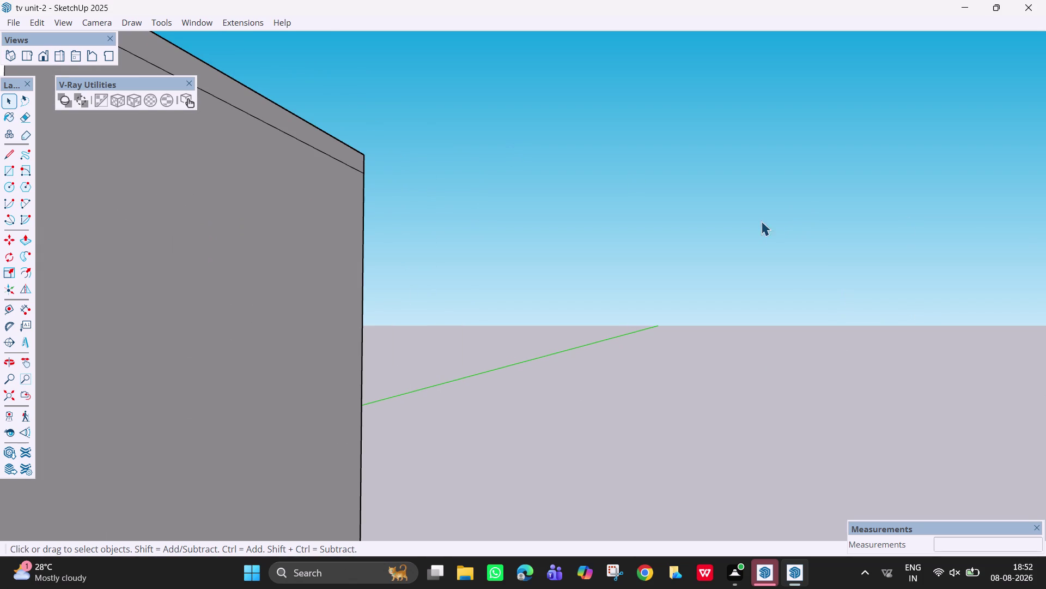
scroll(up, 3)
scroll(down, 3)
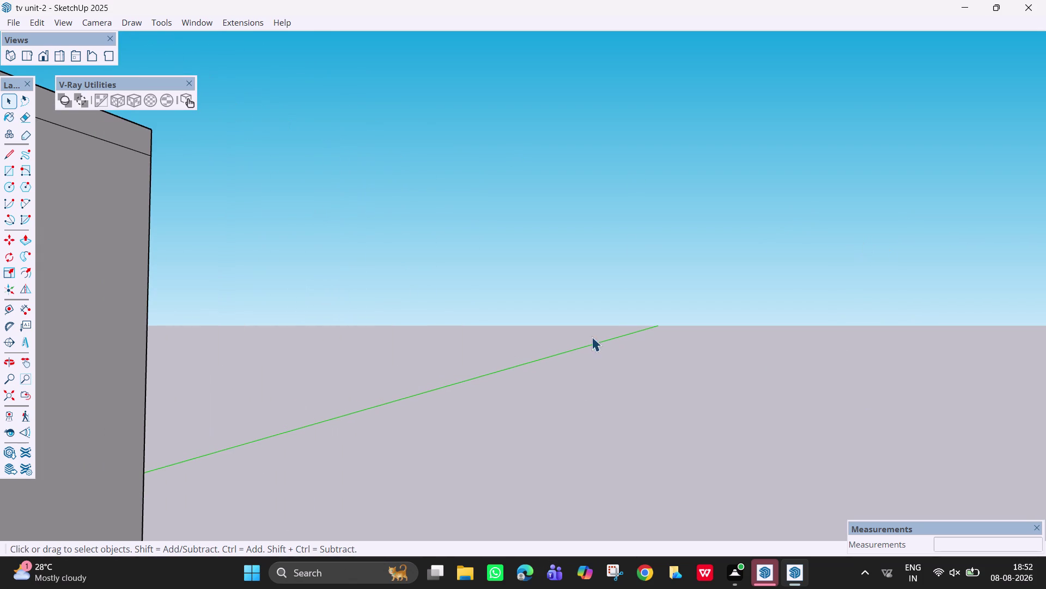
scroll(down, 3)
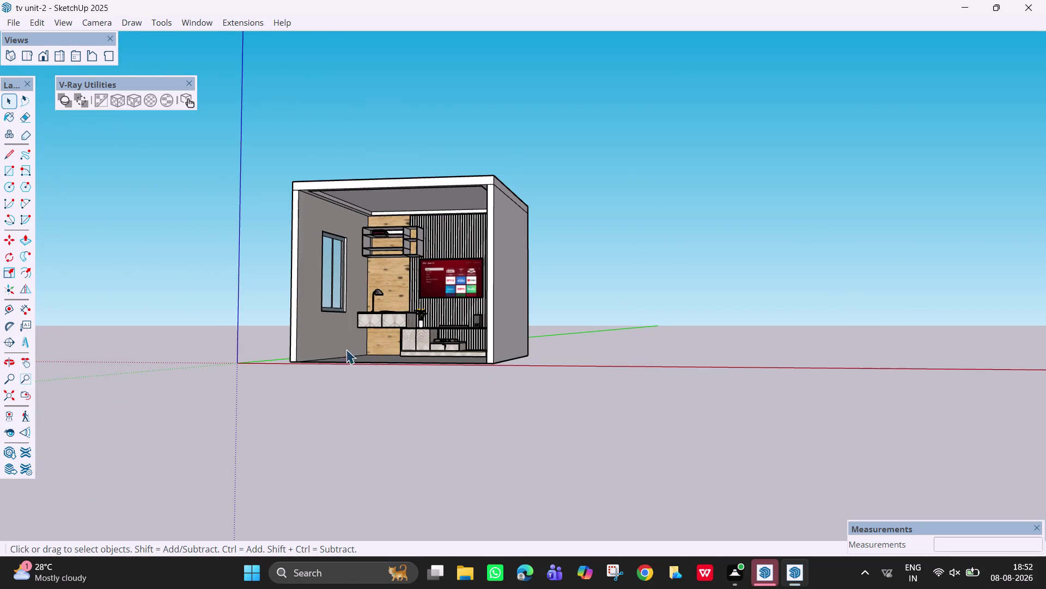
scroll(down, 3)
scroll(down, 3)
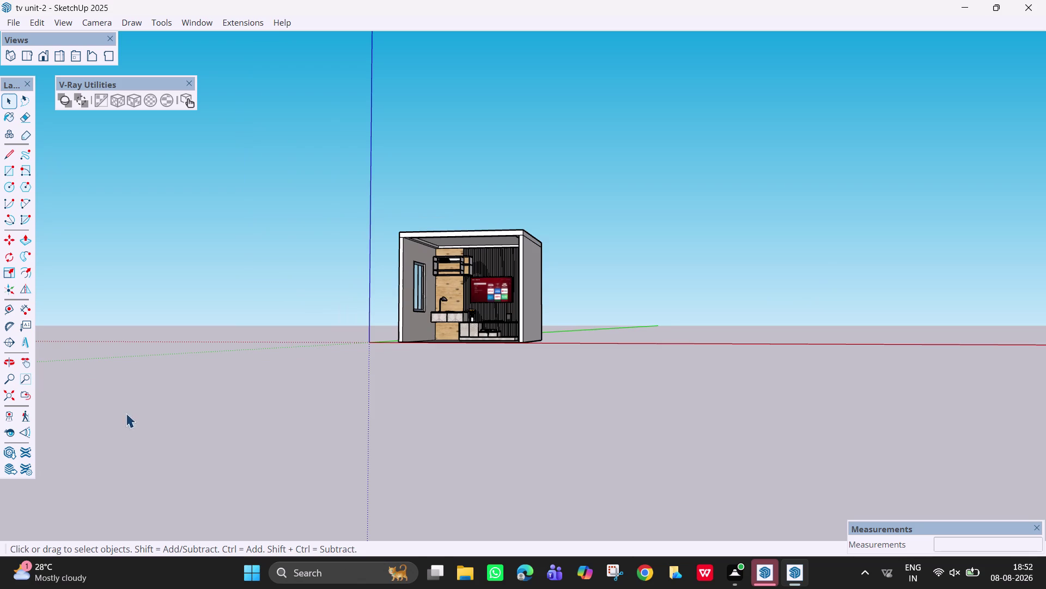
scroll(up, 3)
scroll(up, 3)
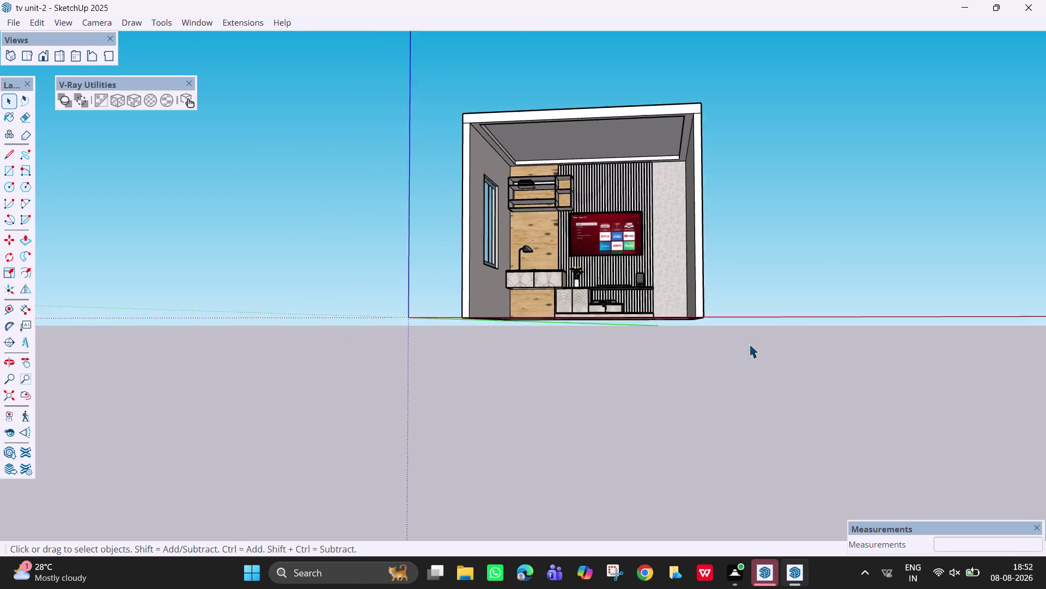
scroll(up, 3)
scroll(up, 3)
scroll(down, 3)
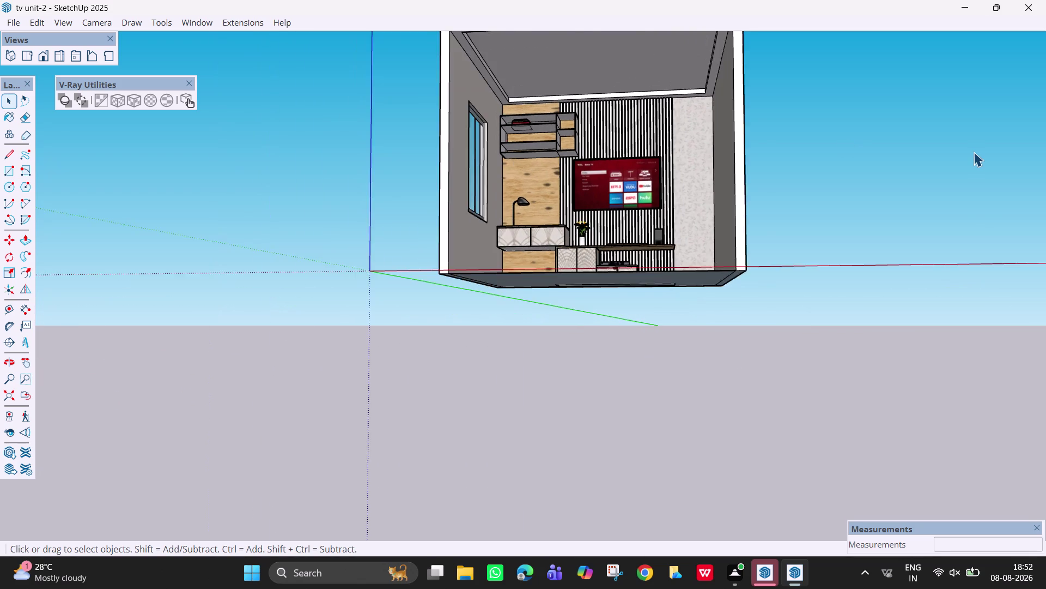
scroll(down, 3)
scroll(up, 3)
scroll(up, 3)
scroll(up, 3)
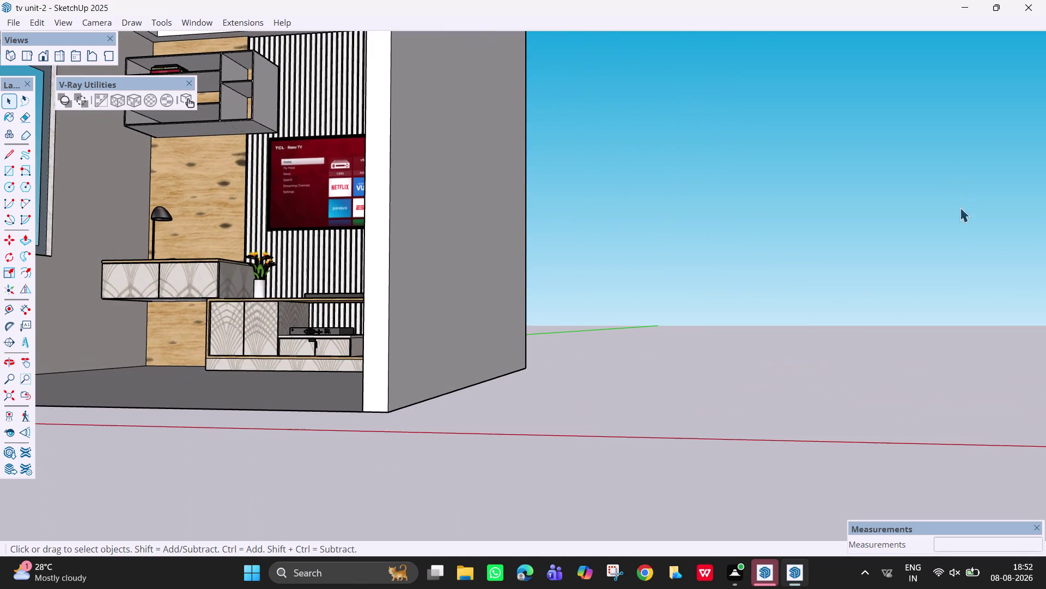
scroll(up, 3)
scroll(down, 3)
scroll(down, 3)
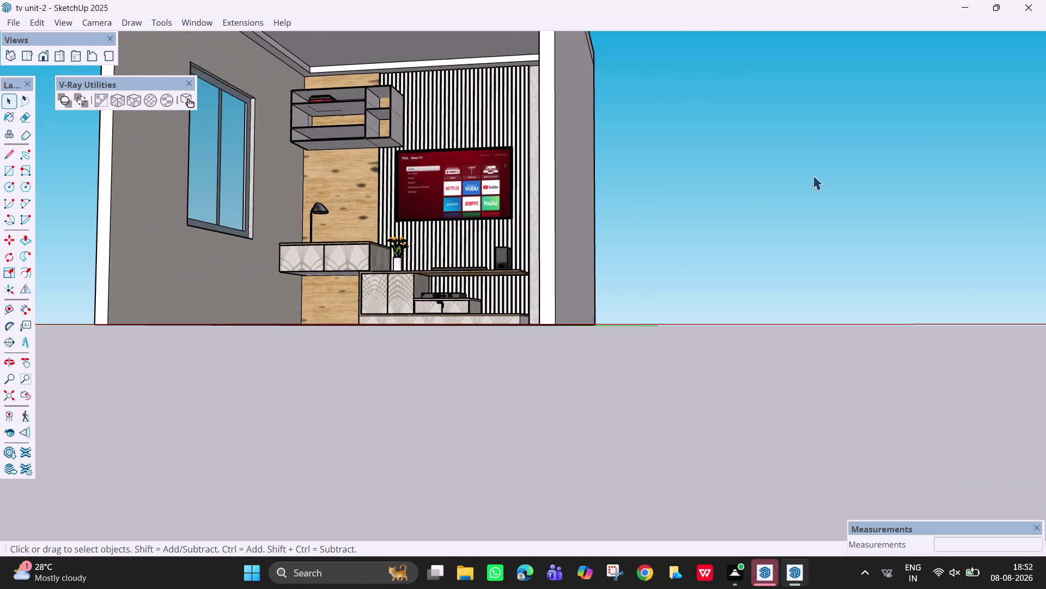
scroll(down, 3)
scroll(up, 3)
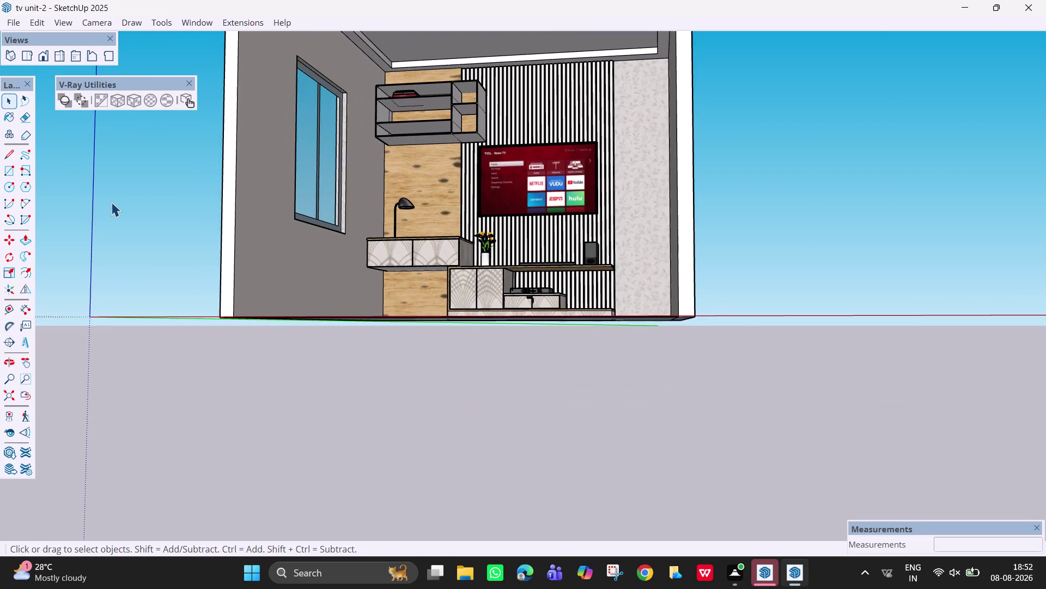
scroll(up, 3)
scroll(down, 3)
scroll(down, 3)
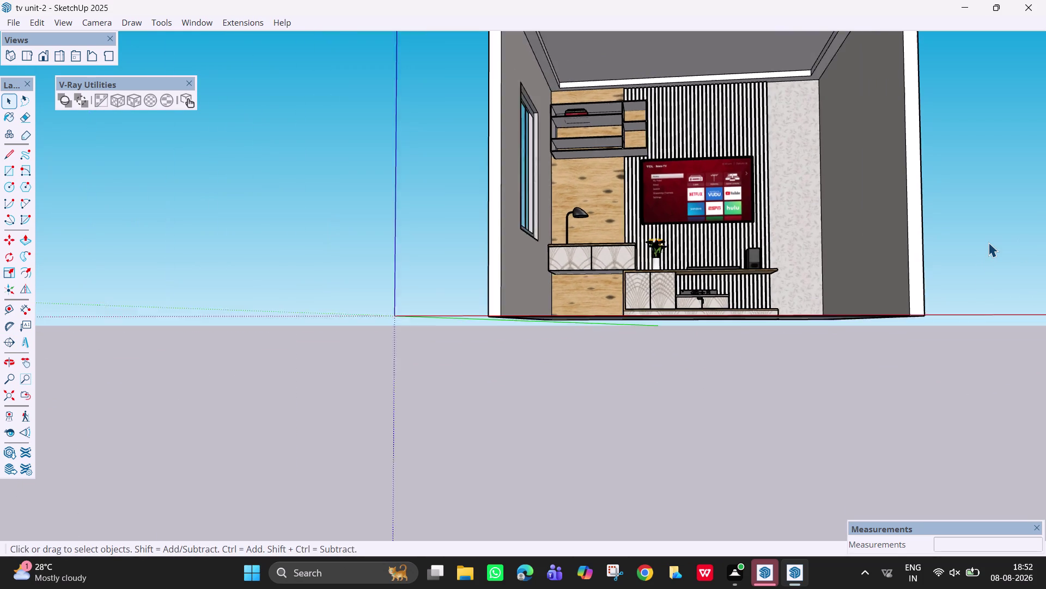
scroll(down, 3)
scroll(down, 3)
scroll(up, 3)
scroll(down, 3)
scroll(up, 3)
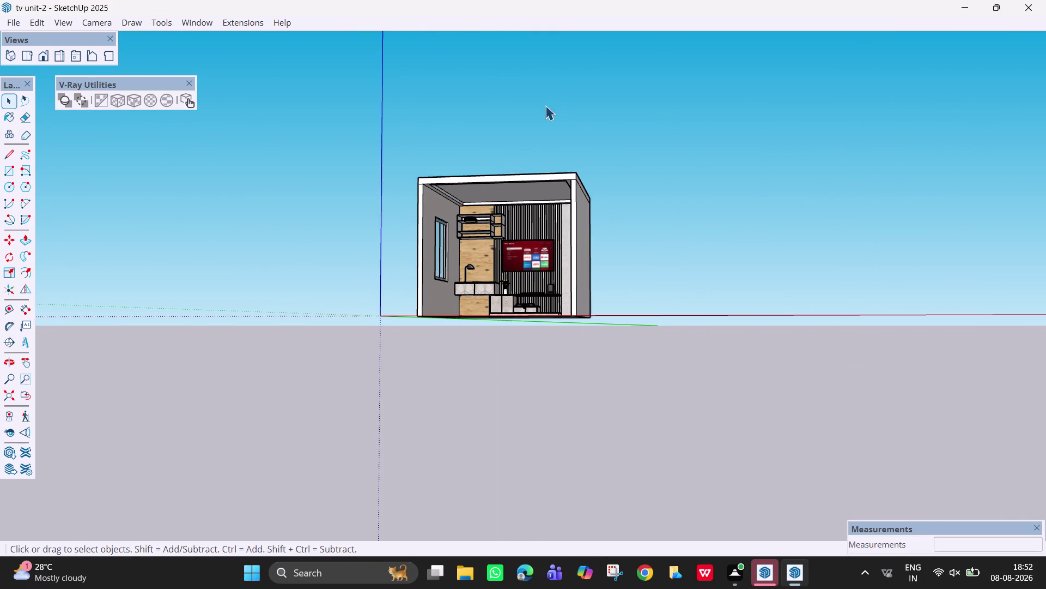
scroll(up, 3)
scroll(up, 3)
scroll(up, 3)
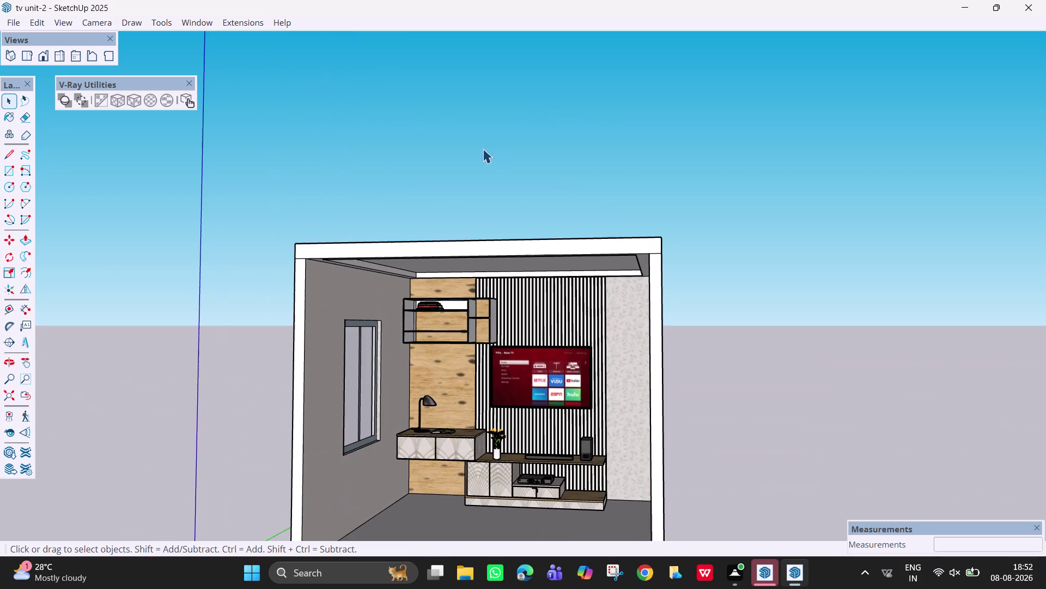
scroll(down, 3)
scroll(down, 3)
scroll(down, 3)
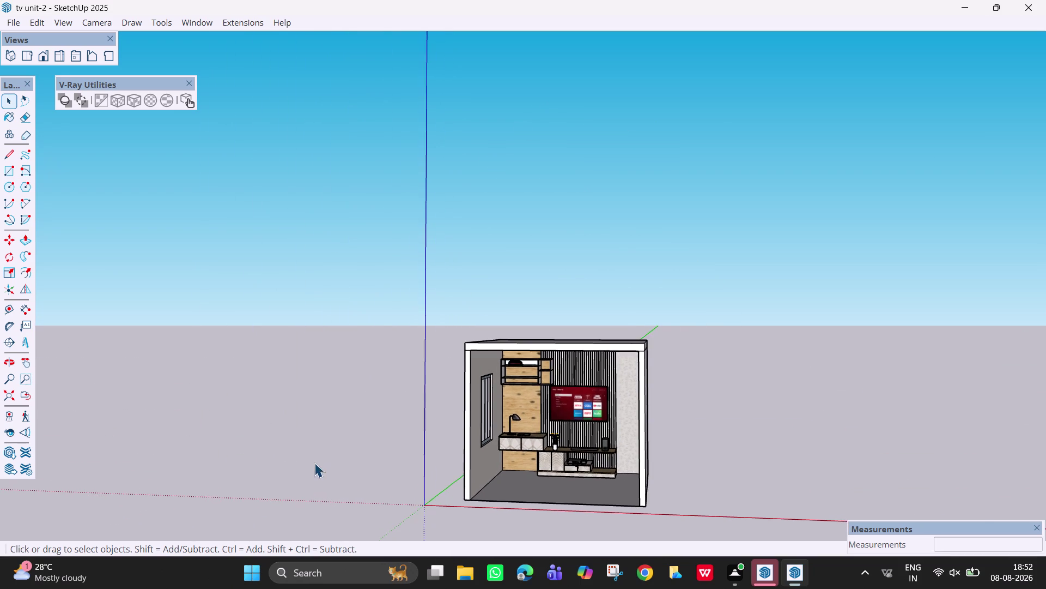
scroll(down, 3)
scroll(down, 3)
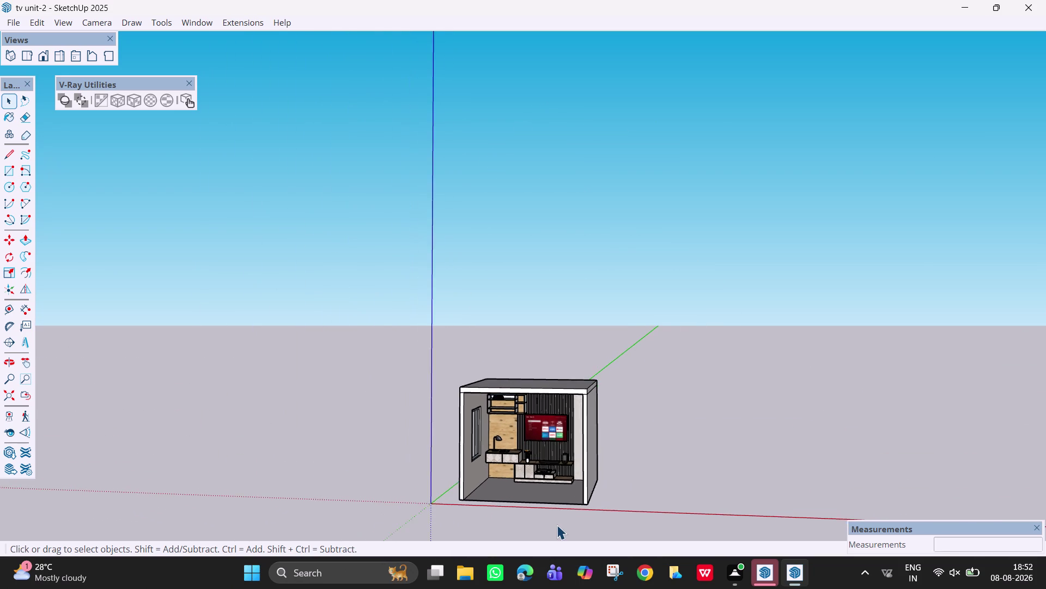
scroll(up, 3)
scroll(up, 3)
scroll(up, 3)
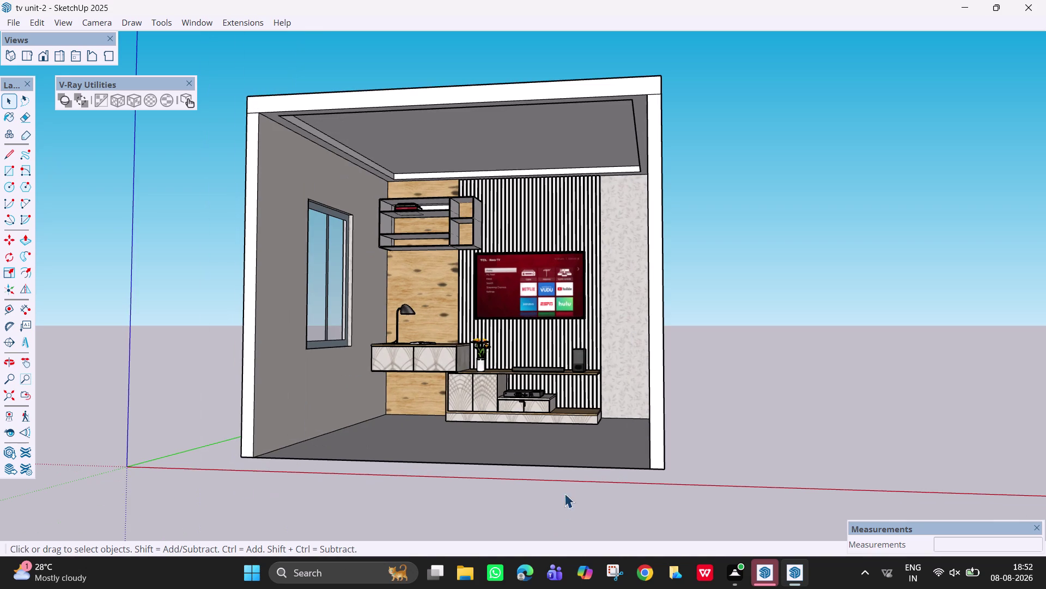
scroll(up, 3)
scroll(down, 3)
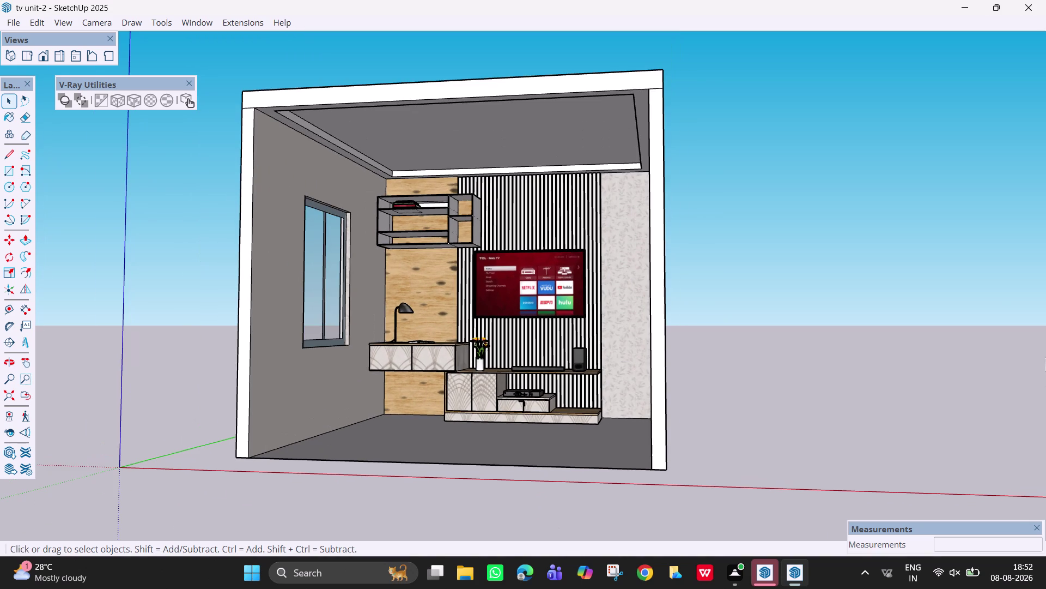